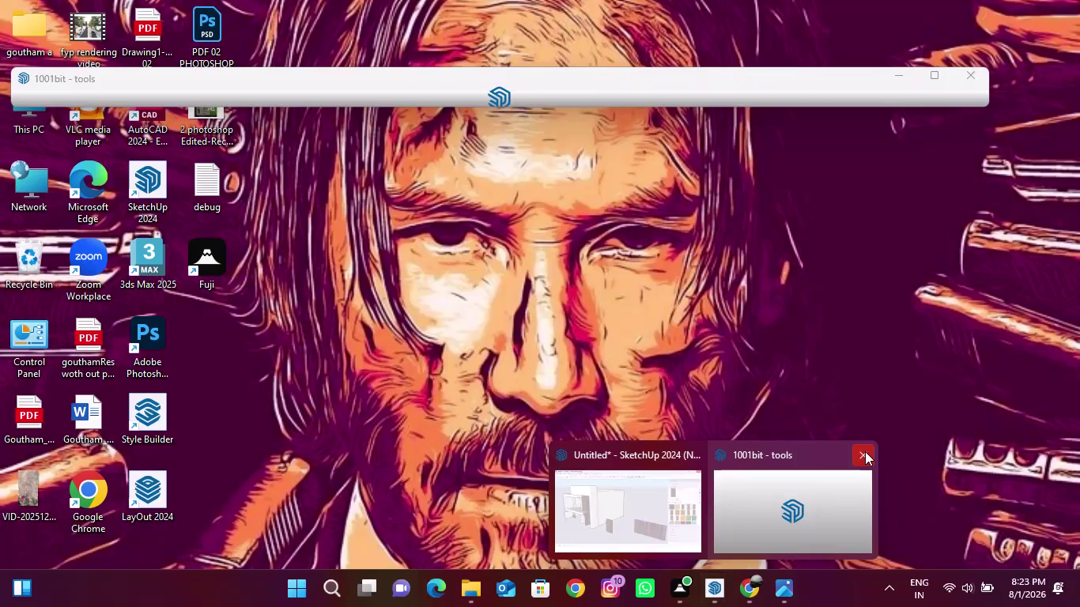
Dismiss the 1001bit tools preview and bring back the Untitled SketchUp 2024 house model.
click(866, 452)
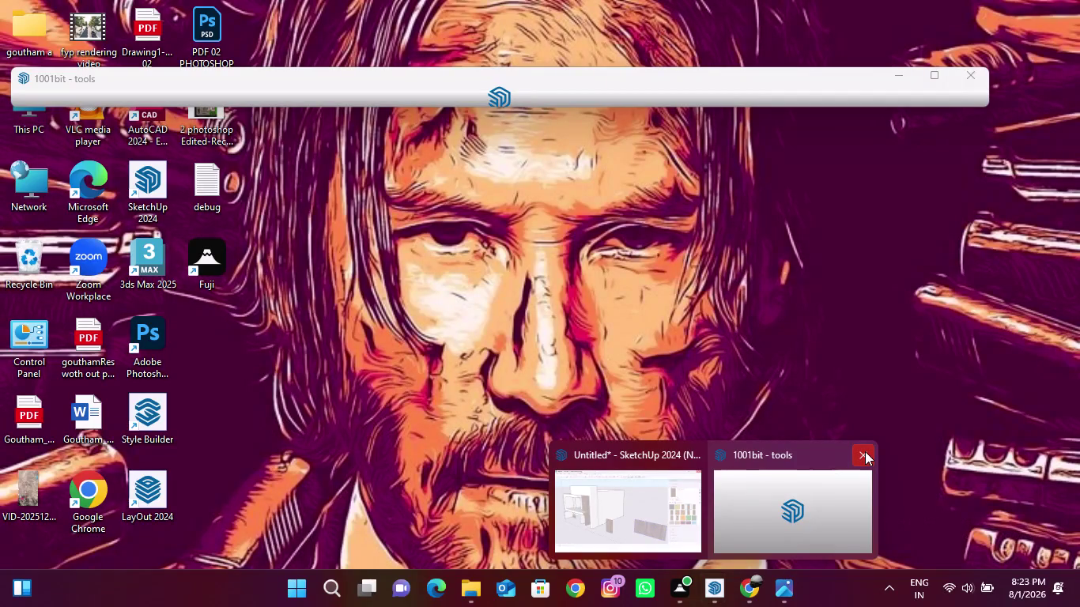
click(865, 452)
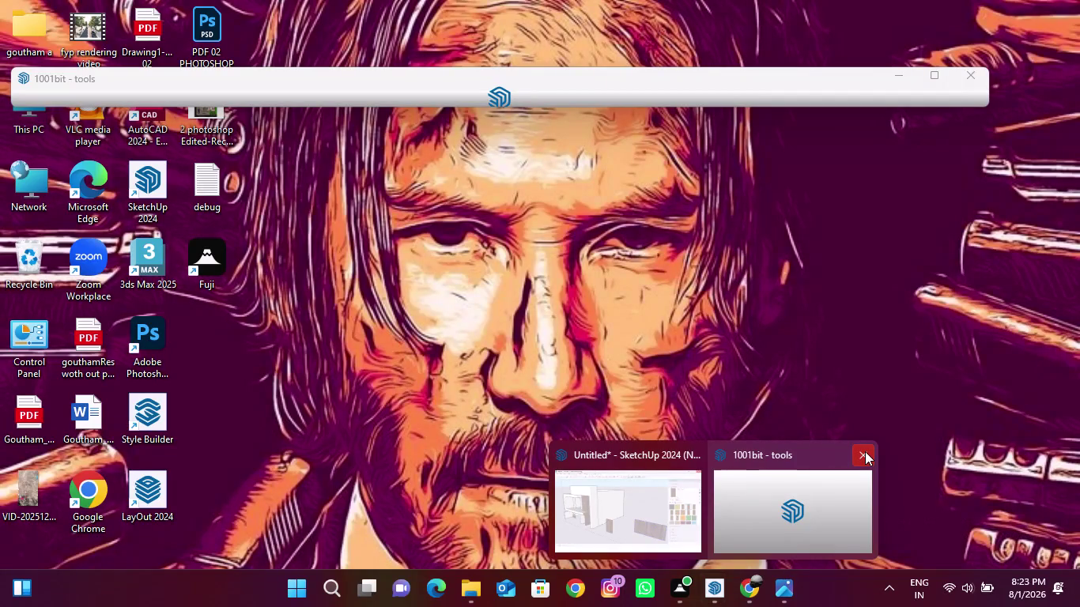
triple_click(865, 452)
key(Escape)
triple_click(865, 452)
click(865, 452)
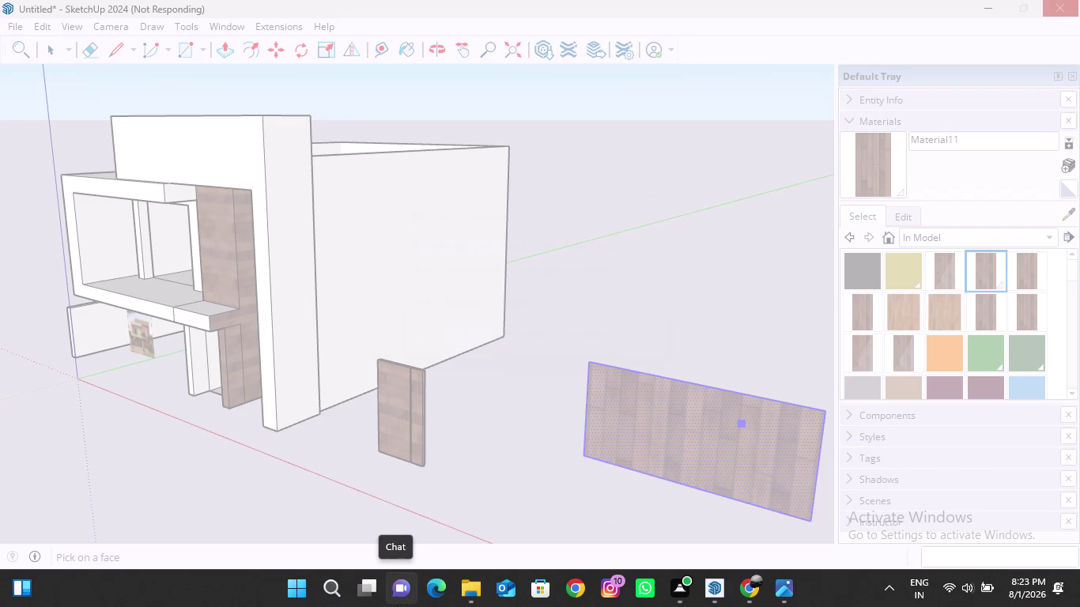
Check the internship elevation image and brass colour code search results, then close the browser.
click(797, 592)
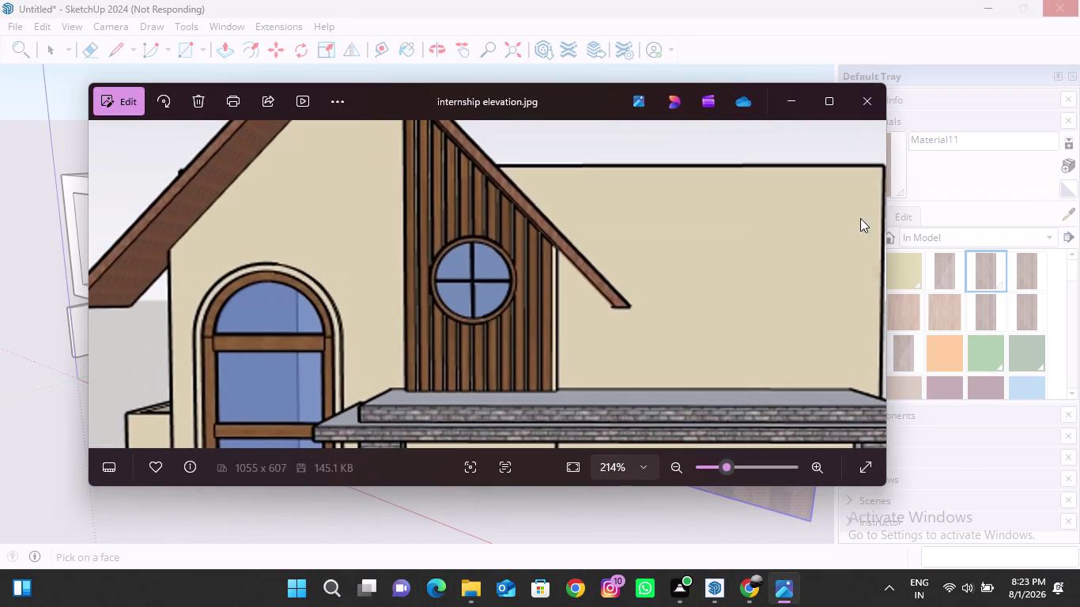
click(868, 100)
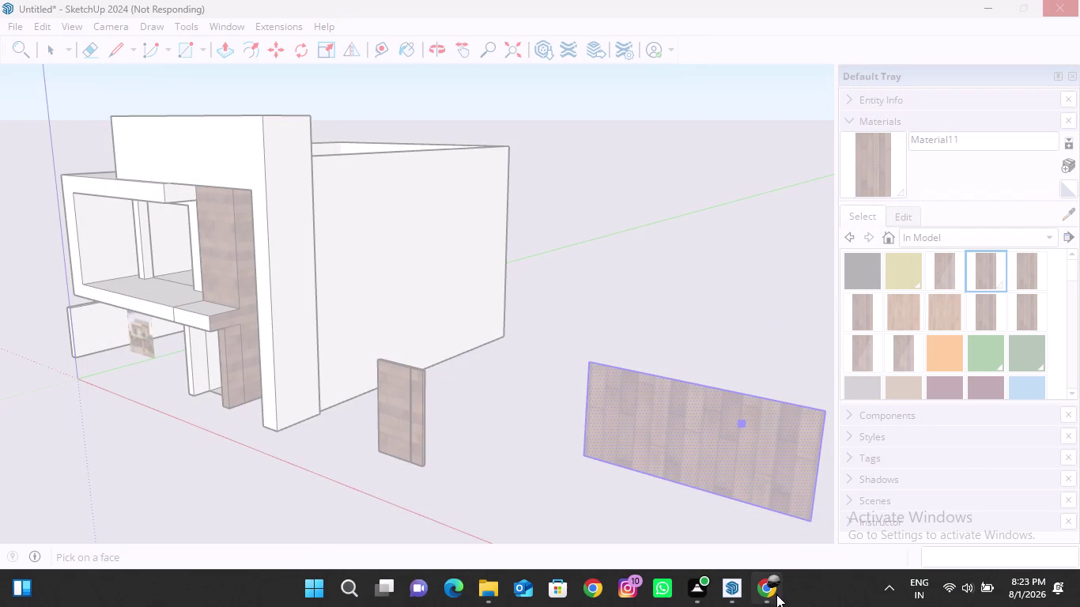
click(770, 595)
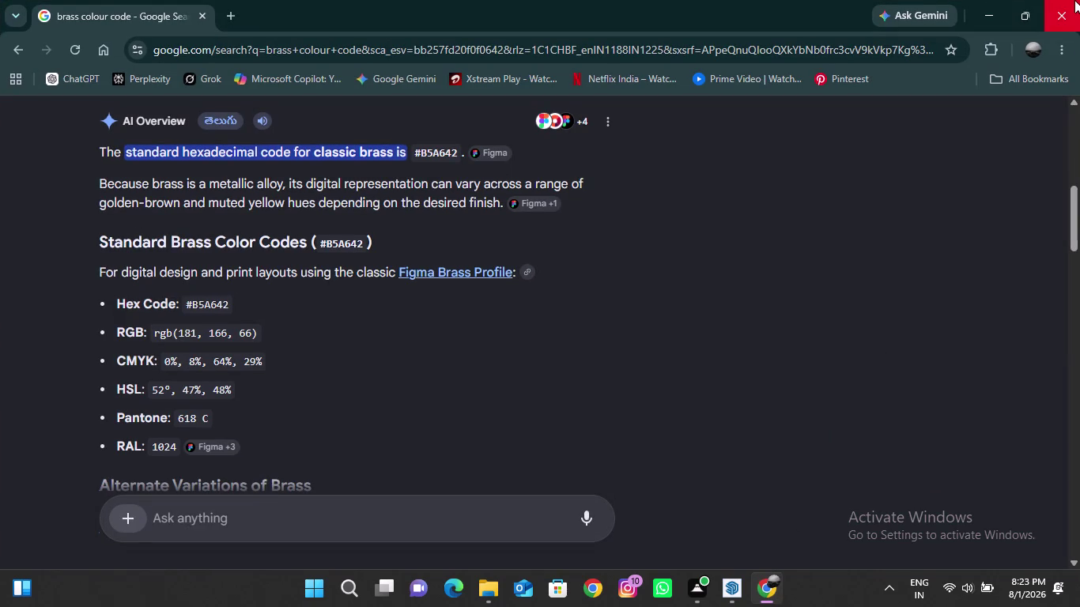
click(1077, 0)
Close the frozen SketchUp model from the not-responding dialog.
click(748, 600)
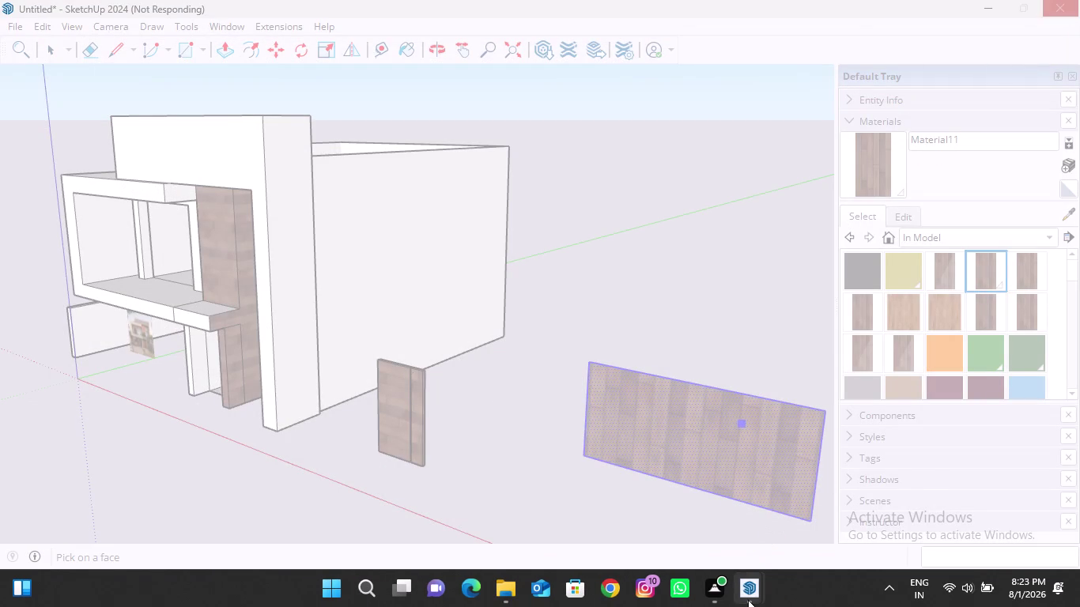
click(715, 521)
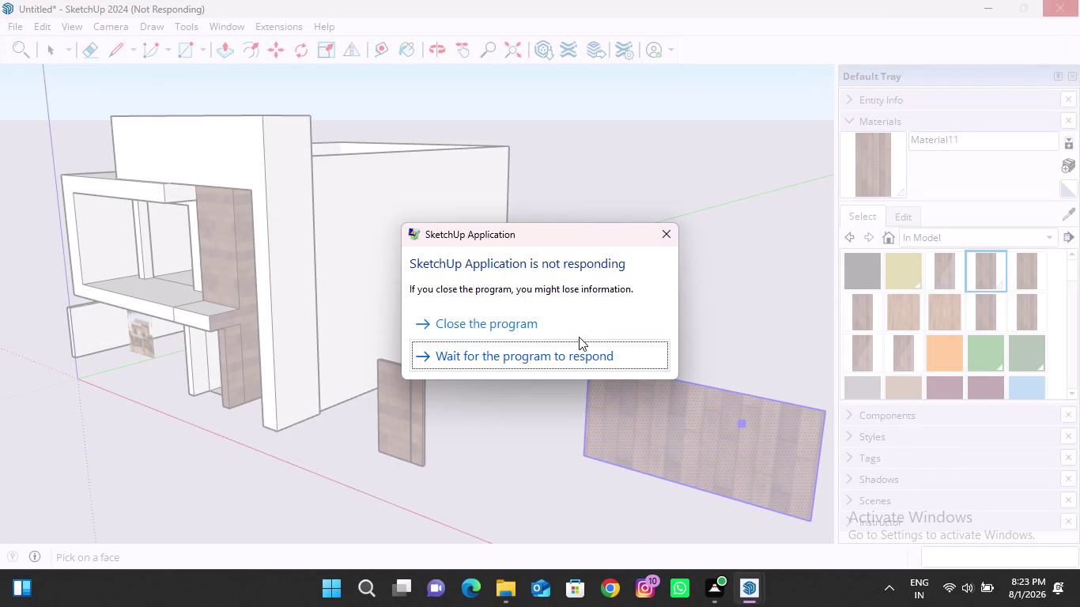
click(531, 324)
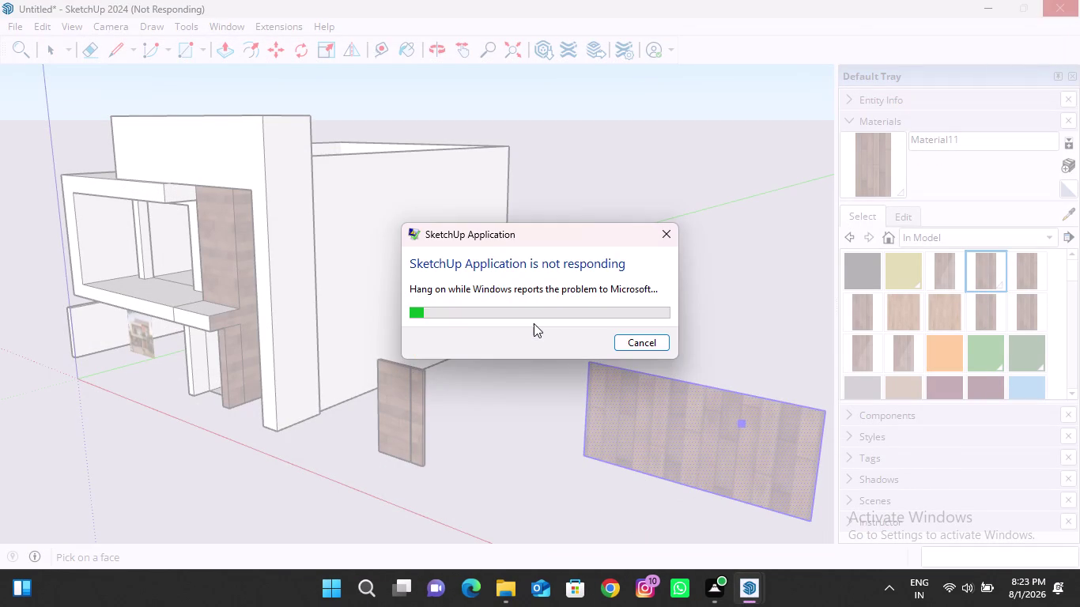